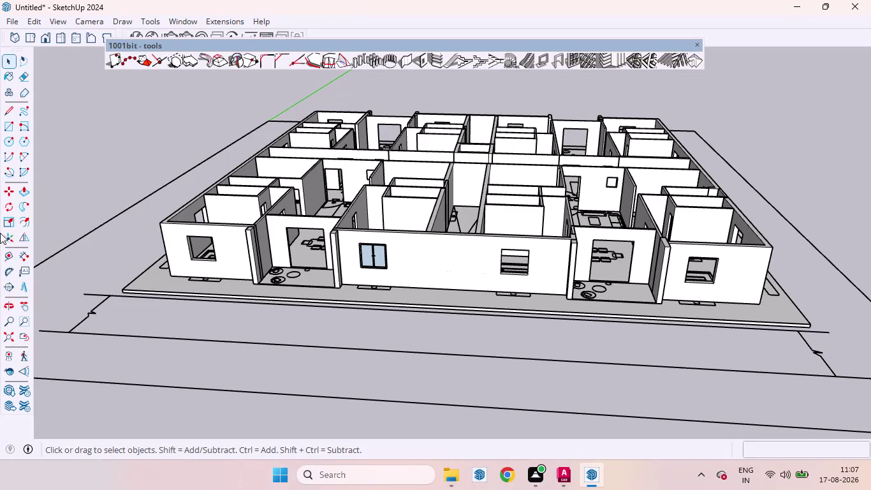
Orbit and zoom the view to show the existing window and the front wall openings.
scroll(up, 3)
scroll(up, 3)
scroll(down, 3)
scroll(up, 3)
scroll(up, 3)
scroll(down, 3)
scroll(up, 3)
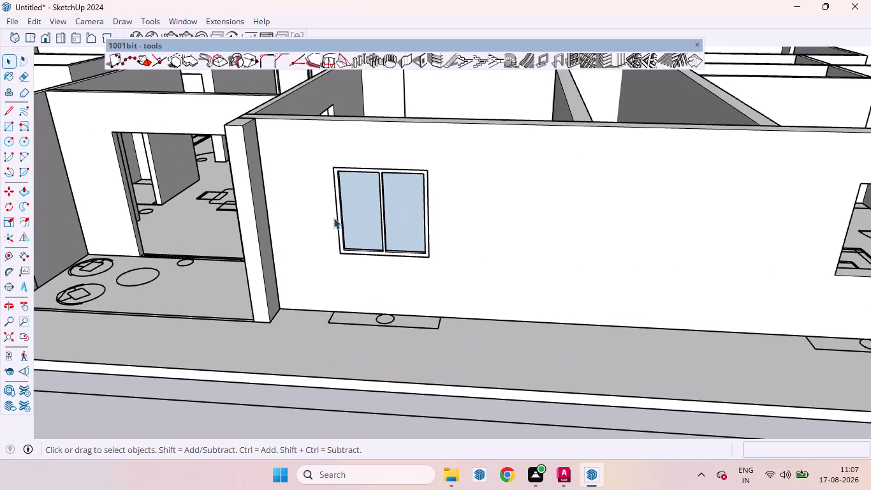
scroll(up, 3)
middle_drag(390, 239, 506, 316)
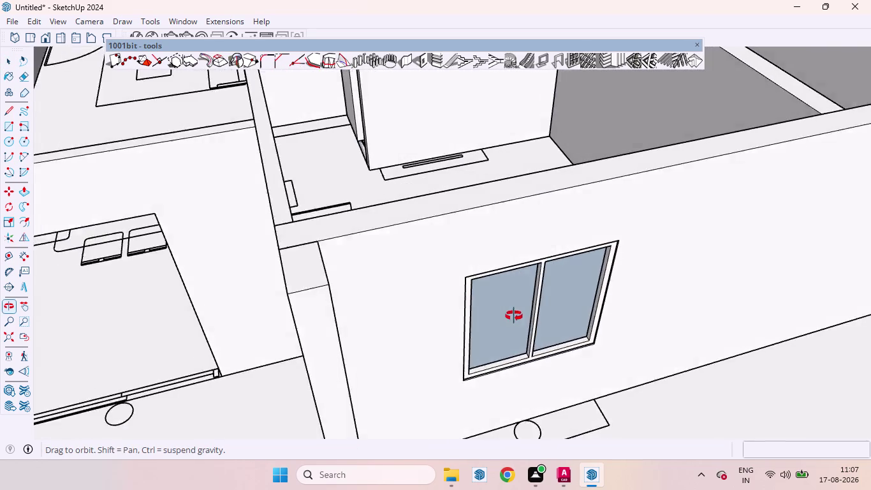
middle_drag(506, 315, 434, 298)
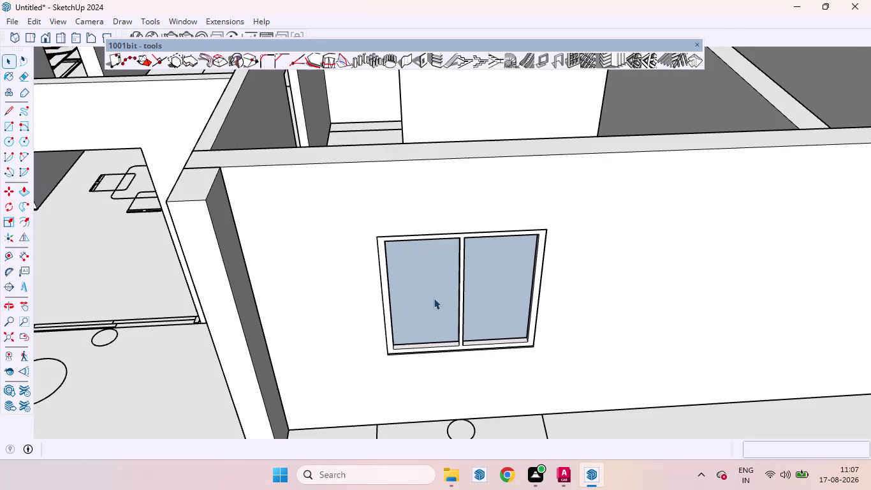
scroll(down, 3)
scroll(down, 3)
scroll(up, 3)
scroll(down, 3)
scroll(up, 3)
scroll(down, 3)
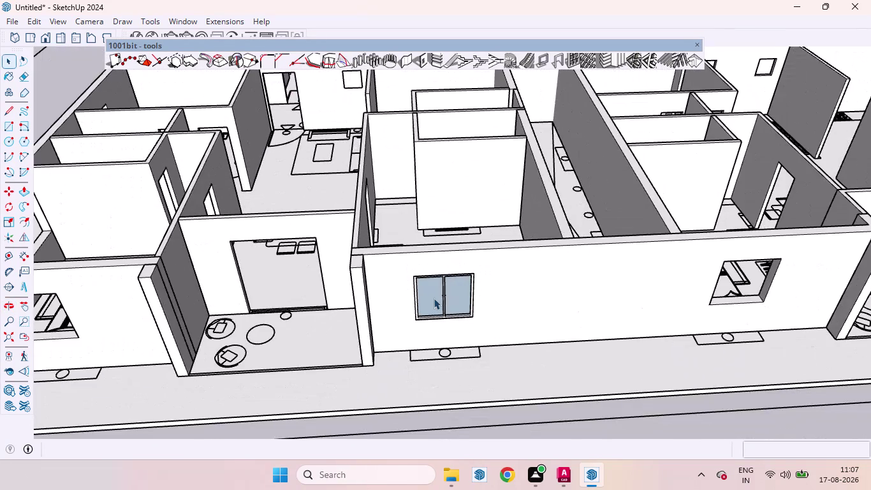
middle_drag(433, 298, 413, 269)
scroll(up, 3)
Select the sliding window and start a move from its frame's bottom corner.
click(421, 273)
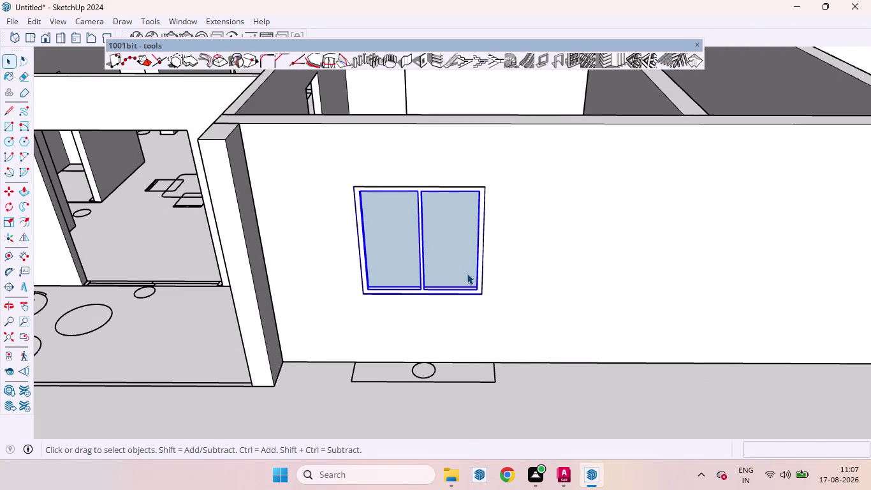
key(m)
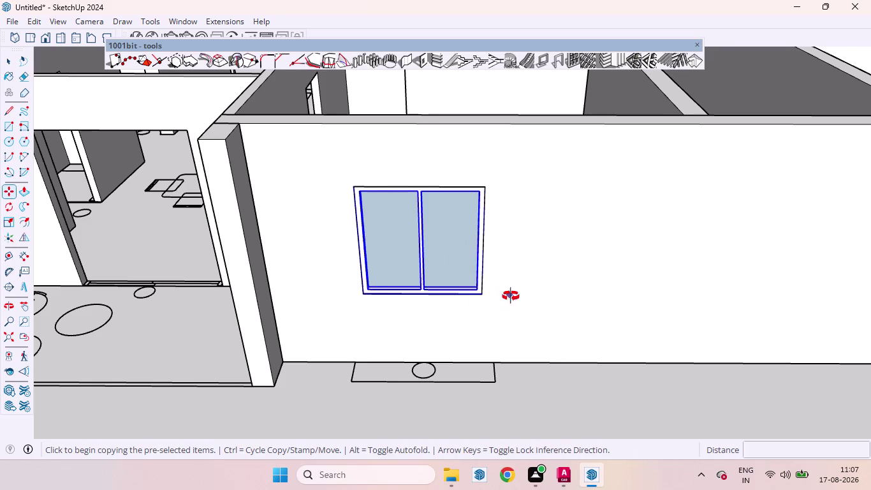
middle_drag(511, 296, 536, 322)
scroll(up, 3)
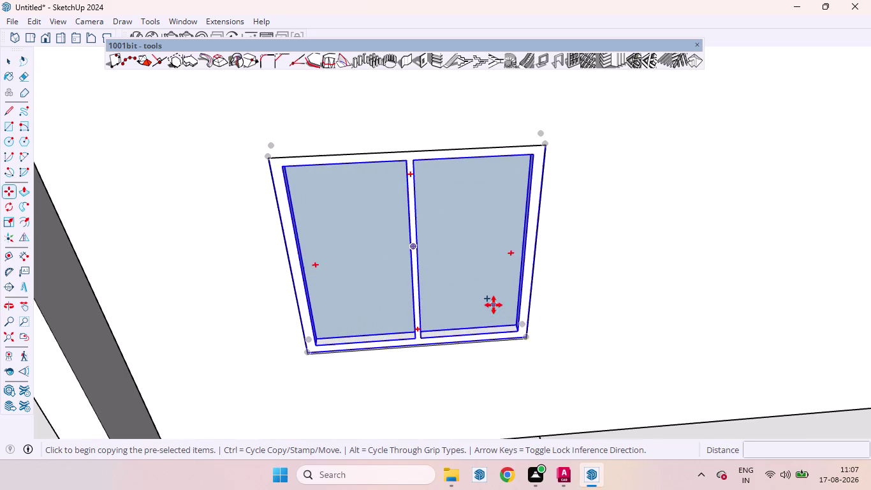
click(528, 334)
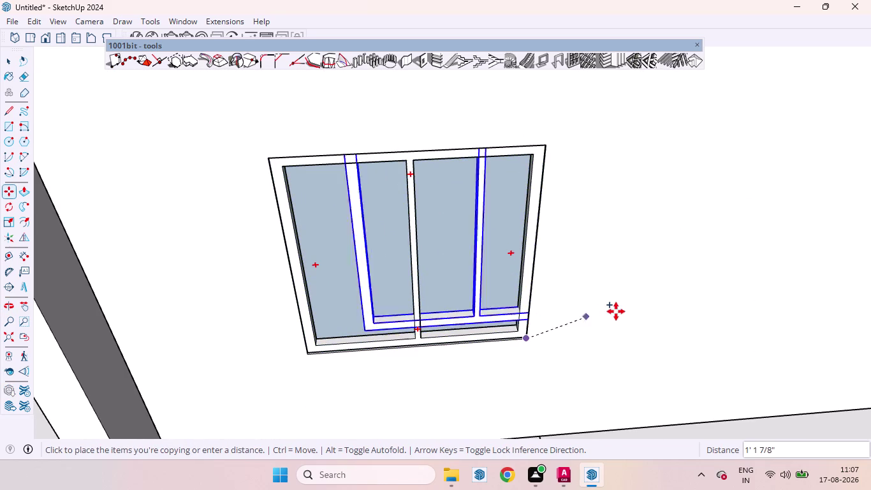
Drop the window copy into the second front-wall opening, then return to the Select tool.
scroll(down, 3)
scroll(down, 3)
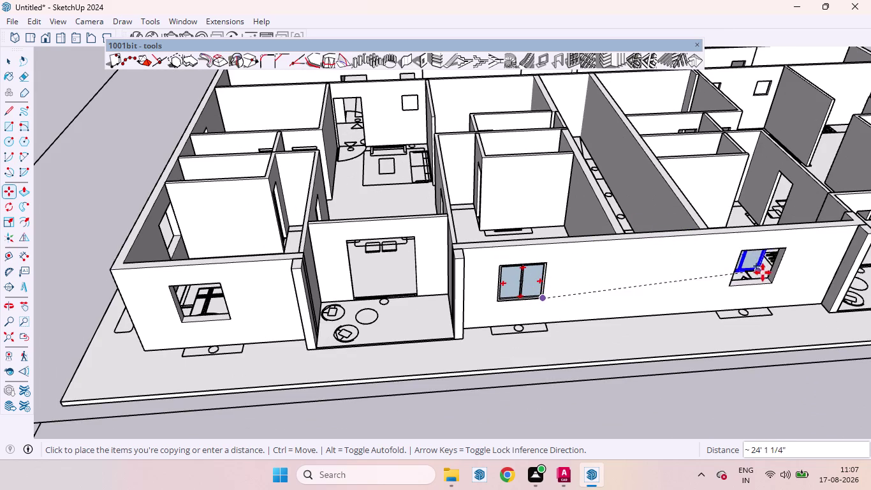
scroll(up, 3)
scroll(up, 3)
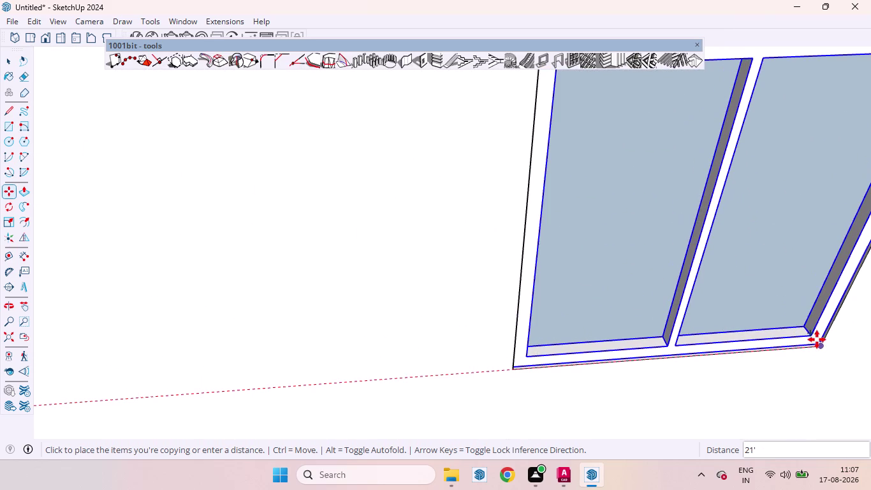
click(817, 338)
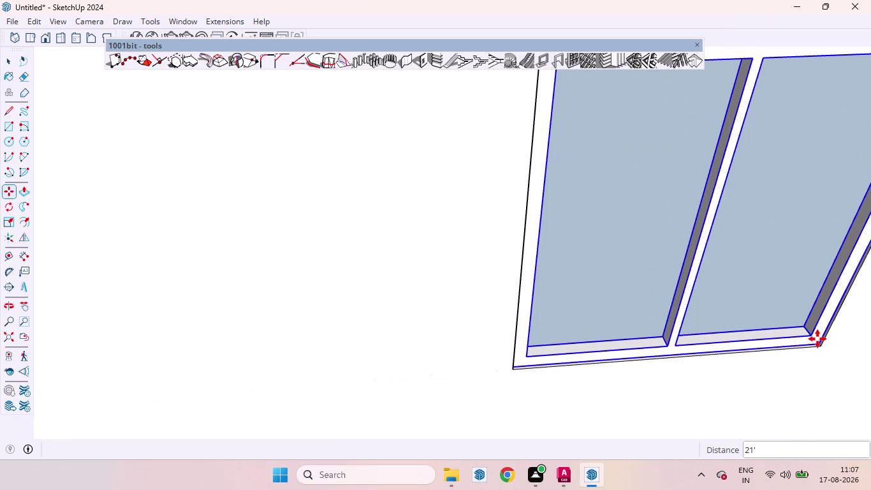
scroll(down, 3)
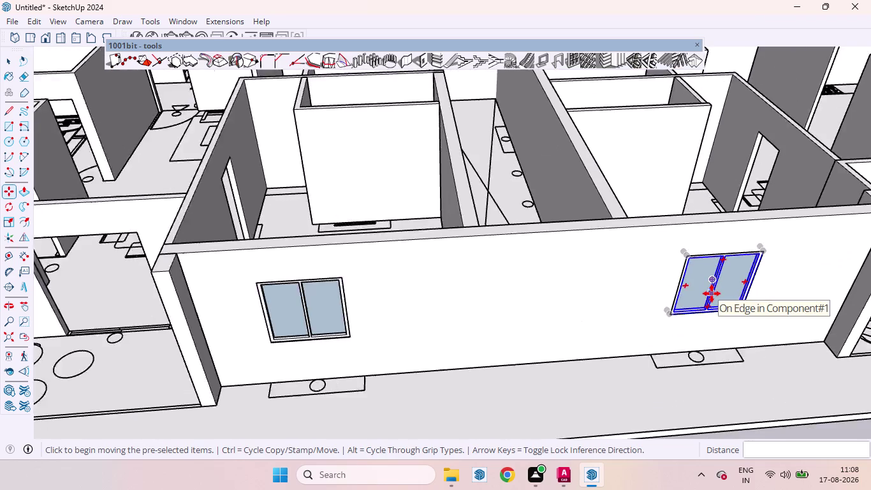
scroll(down, 3)
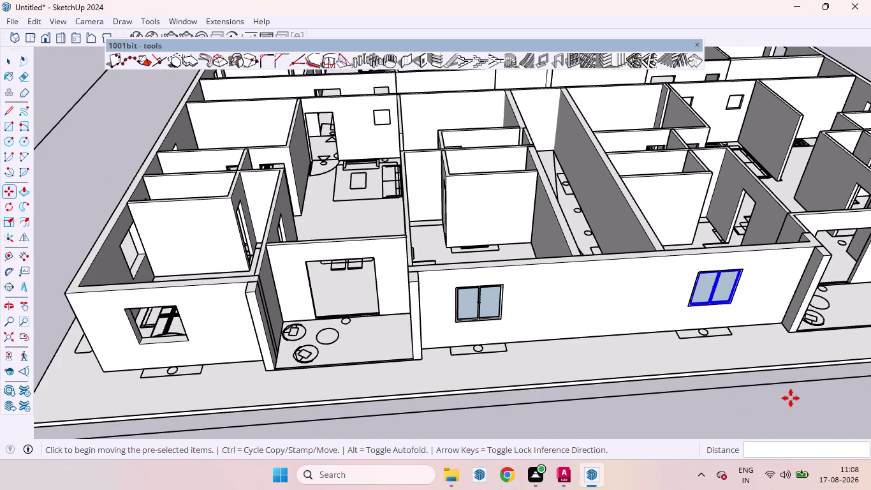
key(space)
click(790, 398)
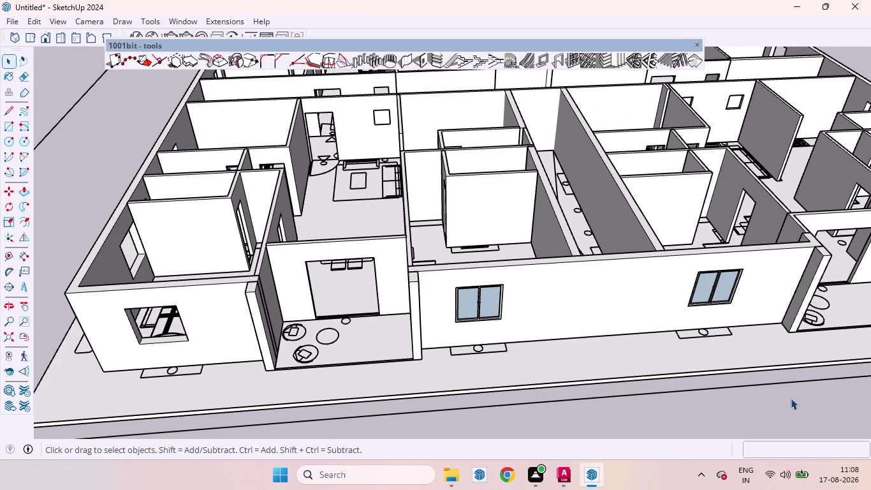
scroll(up, 3)
middle_drag(717, 351, 680, 339)
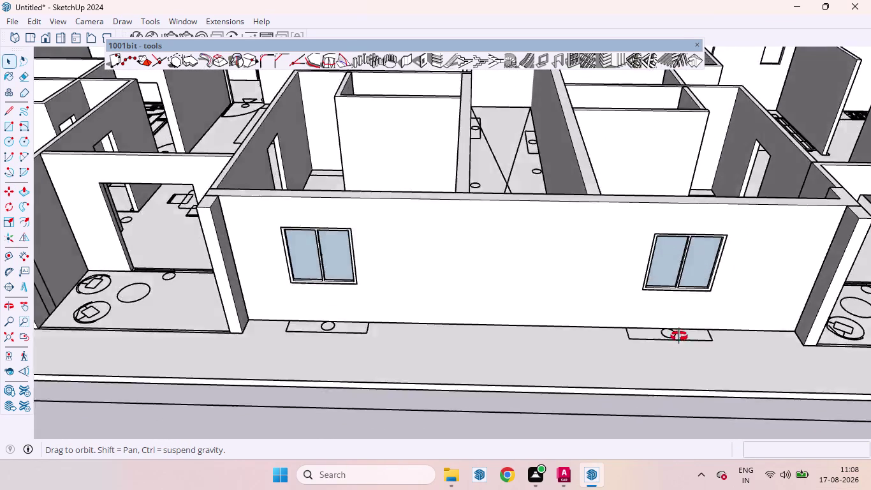
middle_drag(680, 339, 757, 299)
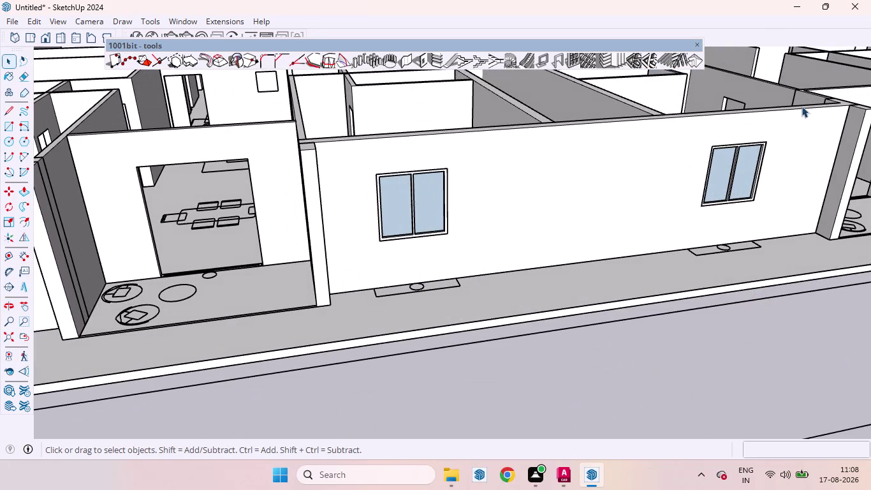
scroll(up, 3)
middle_drag(753, 238, 640, 211)
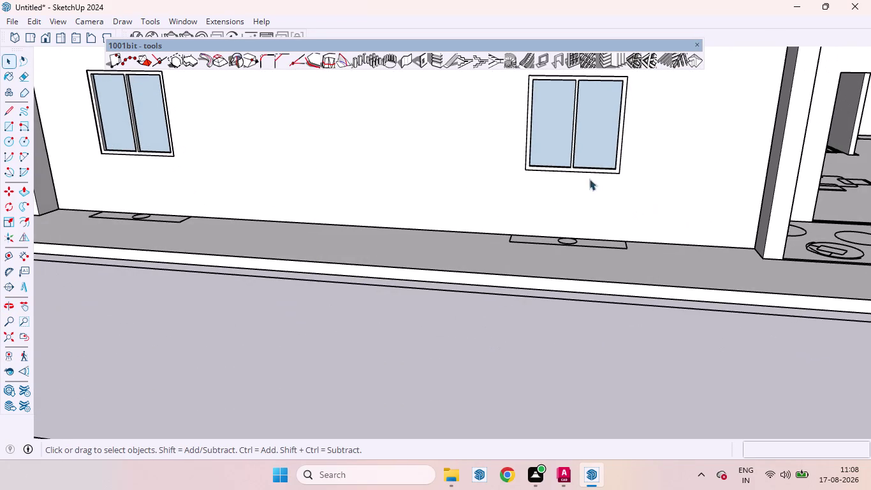
scroll(up, 3)
scroll(up, 3)
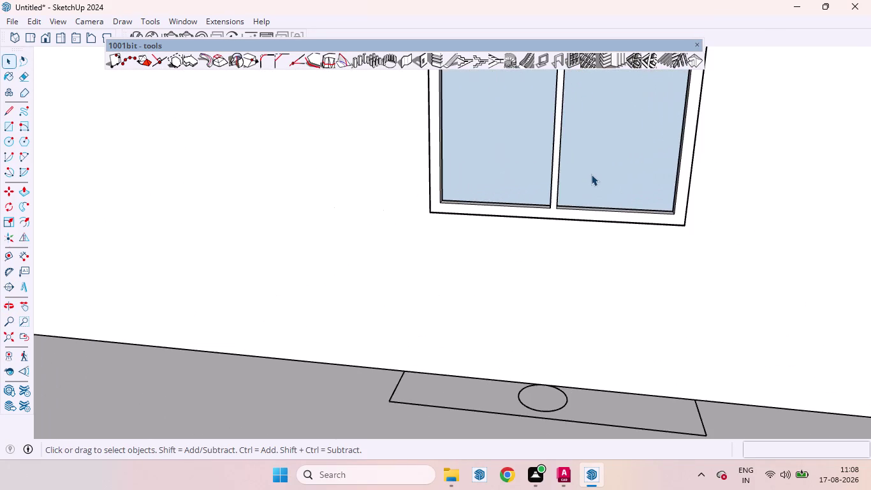
middle_drag(591, 174, 661, 268)
scroll(up, 3)
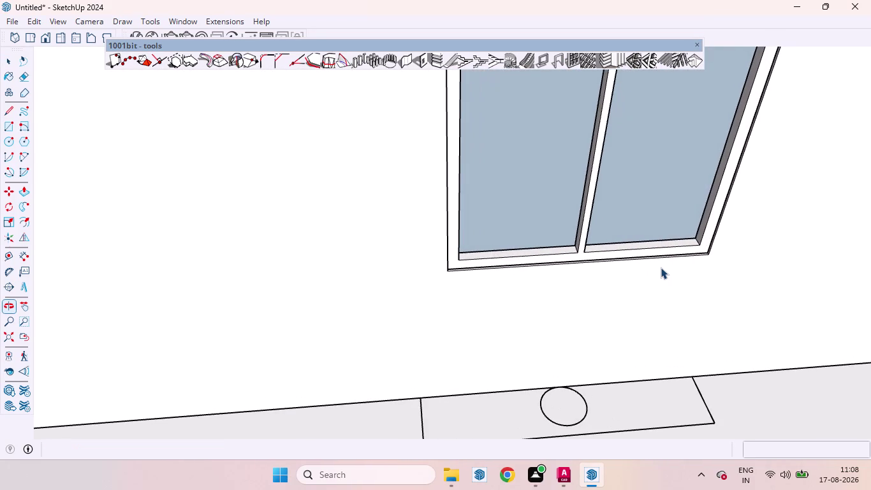